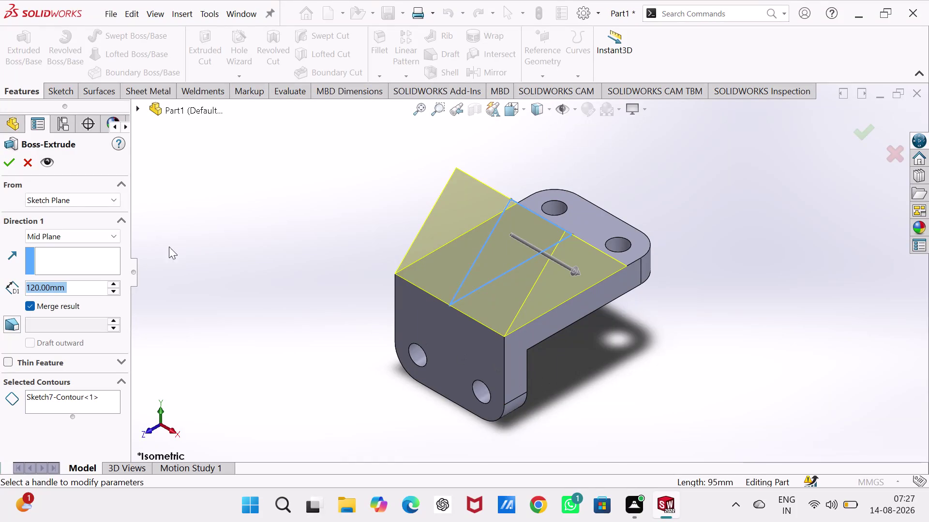
Accept the 120 mm mid-plane merged gusset extrusion and select its sloped top face.
click(4, 165)
click(281, 234)
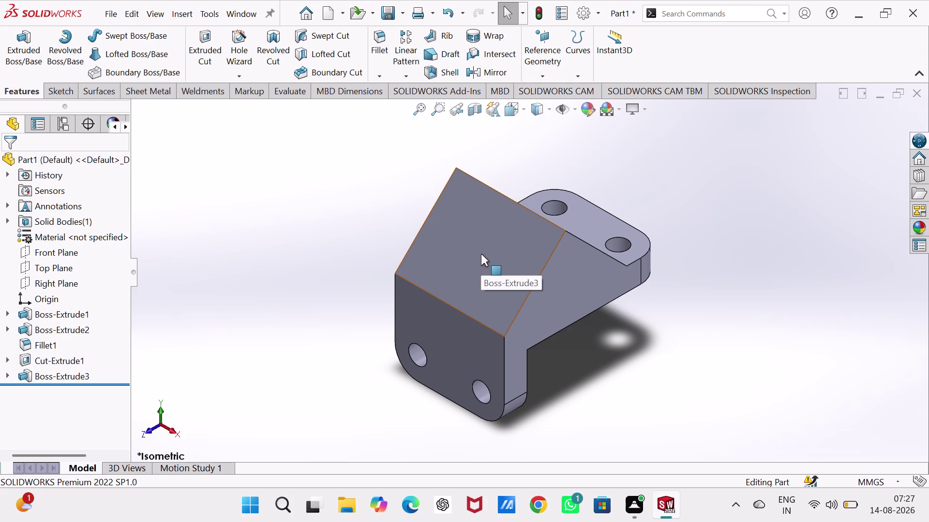
click(485, 241)
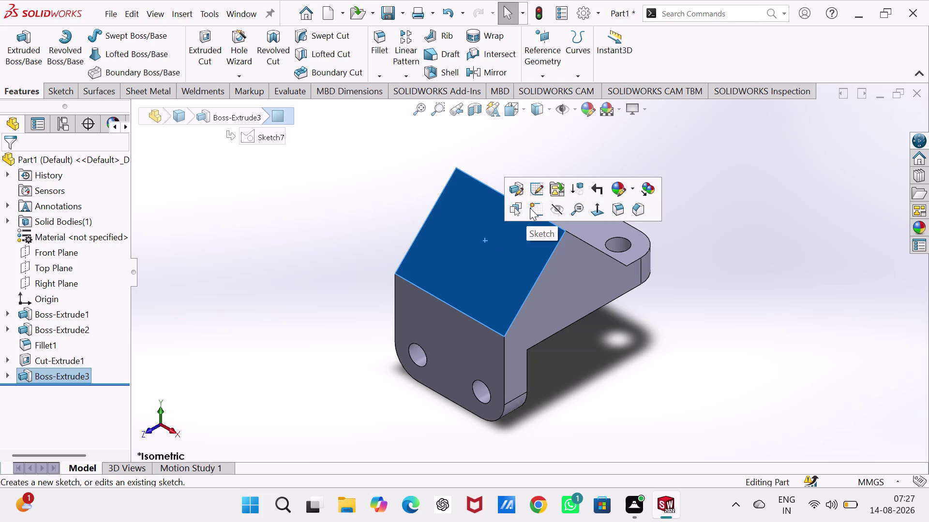
Start a sketch on the gusset's sloped top face from the context toolbar.
click(530, 208)
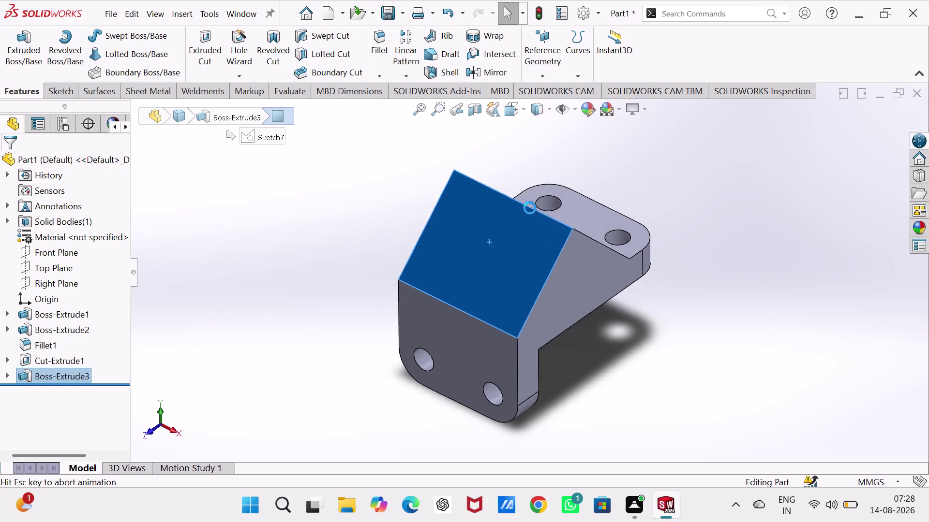